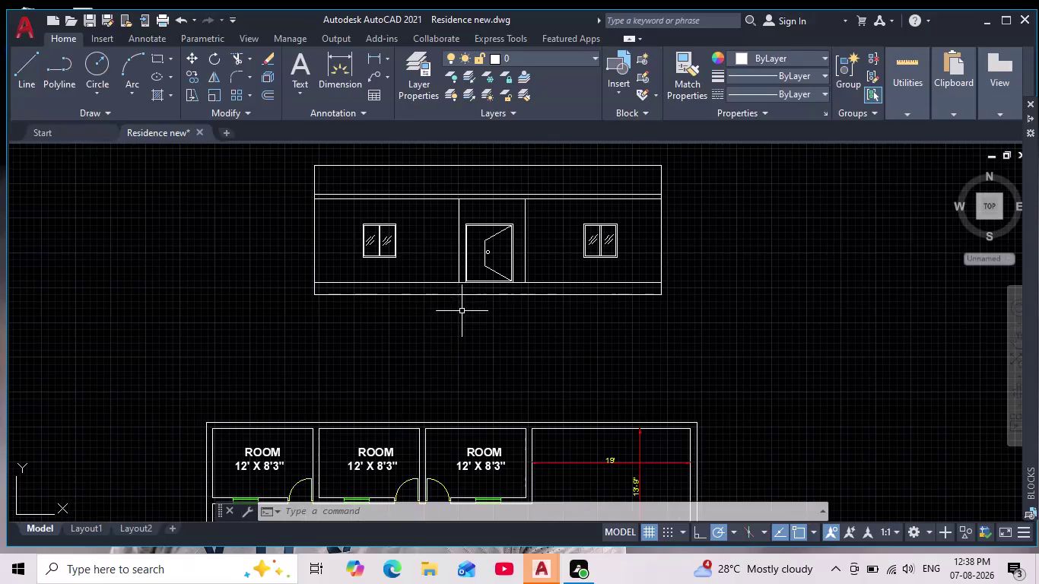
Place vertical XL construction lines at the outer and inner left wall corners.
middle_drag(462, 311, 465, 364)
scroll(up, 3)
scroll(down, 3)
scroll(up, 3)
middle_drag(426, 317, 434, 338)
scroll(down, 3)
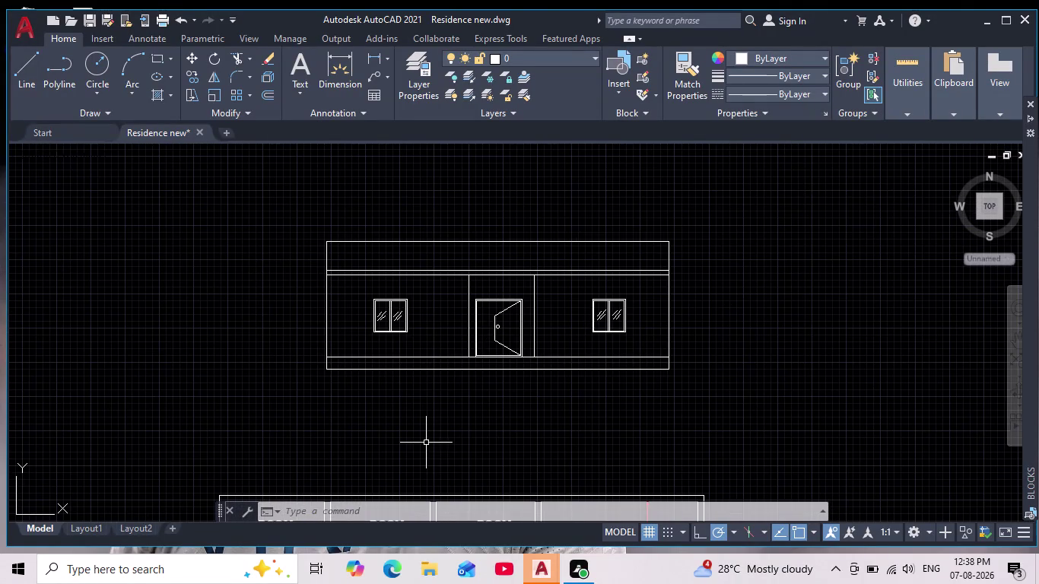
middle_drag(430, 438, 442, 396)
scroll(down, 3)
scroll(up, 3)
text(x)
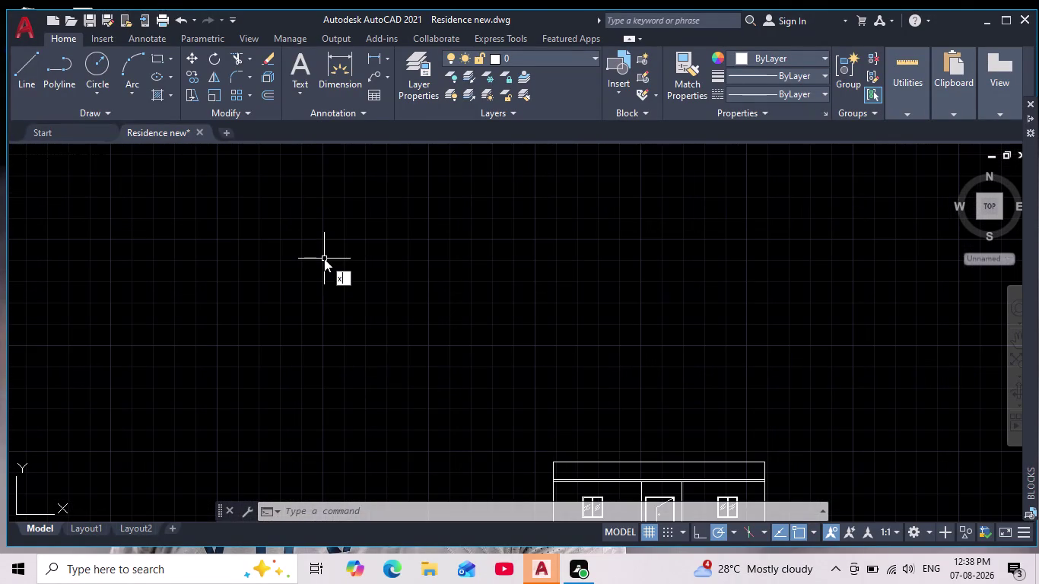
text(l)
key(Return)
scroll(down, 3)
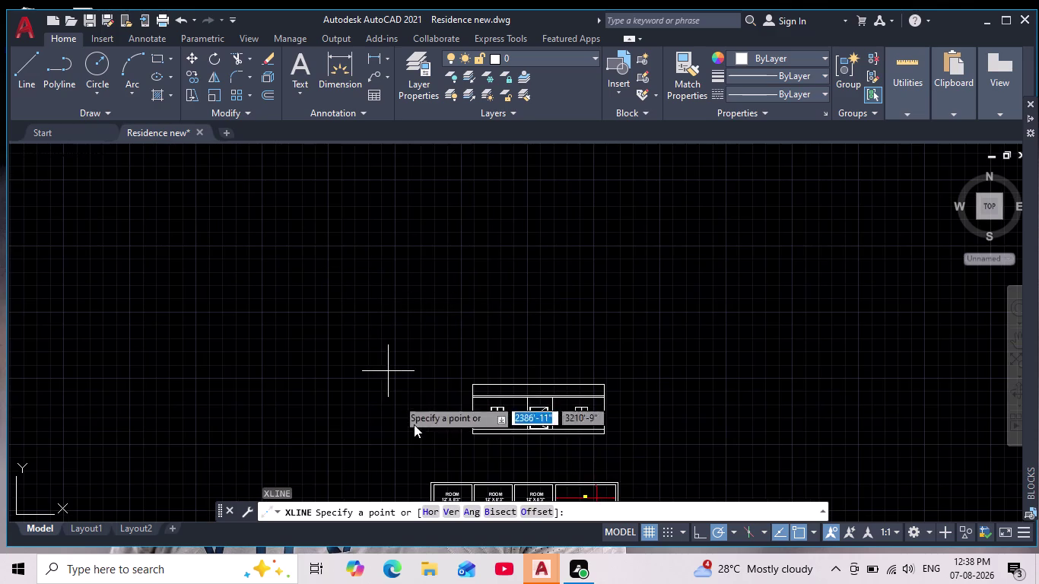
click(446, 511)
middle_drag(419, 404, 400, 271)
scroll(down, 3)
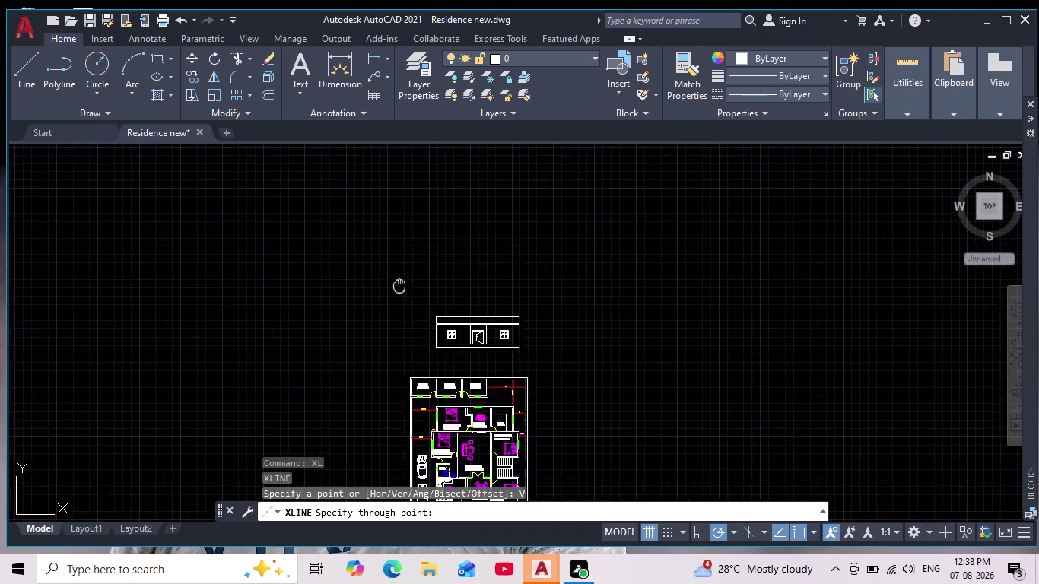
middle_drag(399, 271, 399, 179)
scroll(down, 3)
scroll(up, 3)
middle_drag(403, 240, 398, 393)
scroll(up, 3)
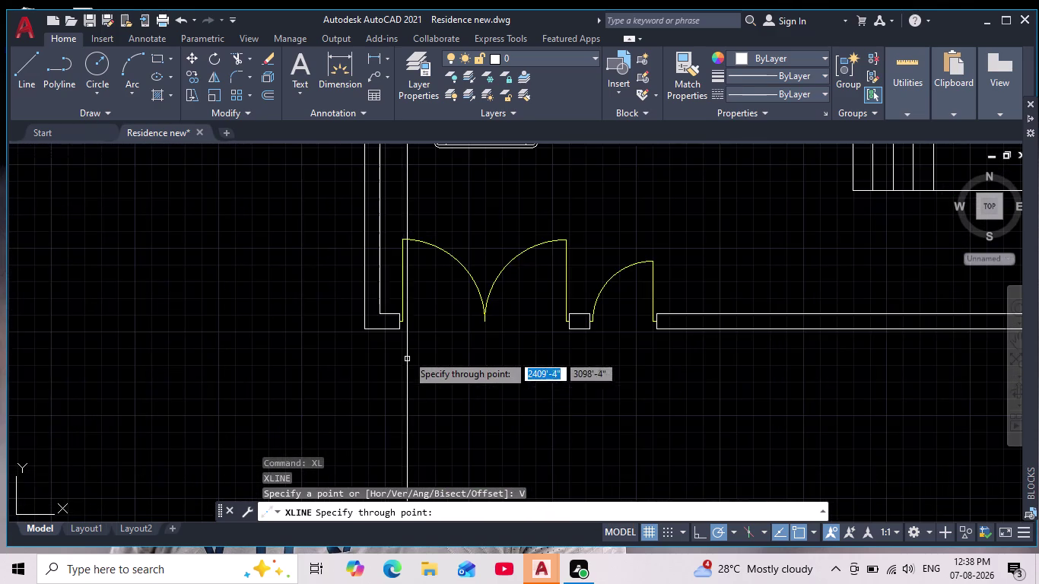
scroll(up, 3)
middle_drag(406, 333, 412, 390)
scroll(up, 3)
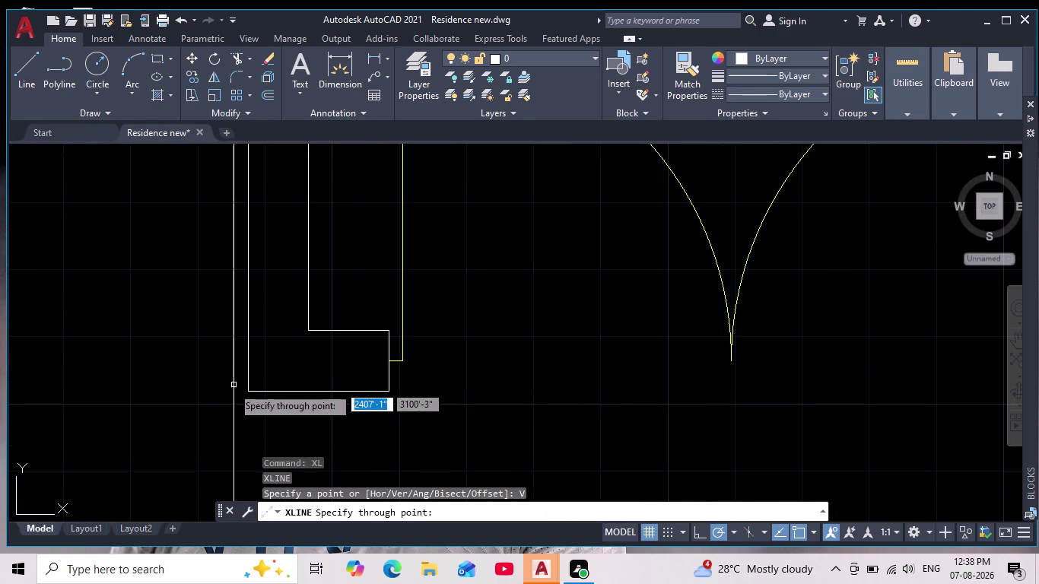
click(250, 389)
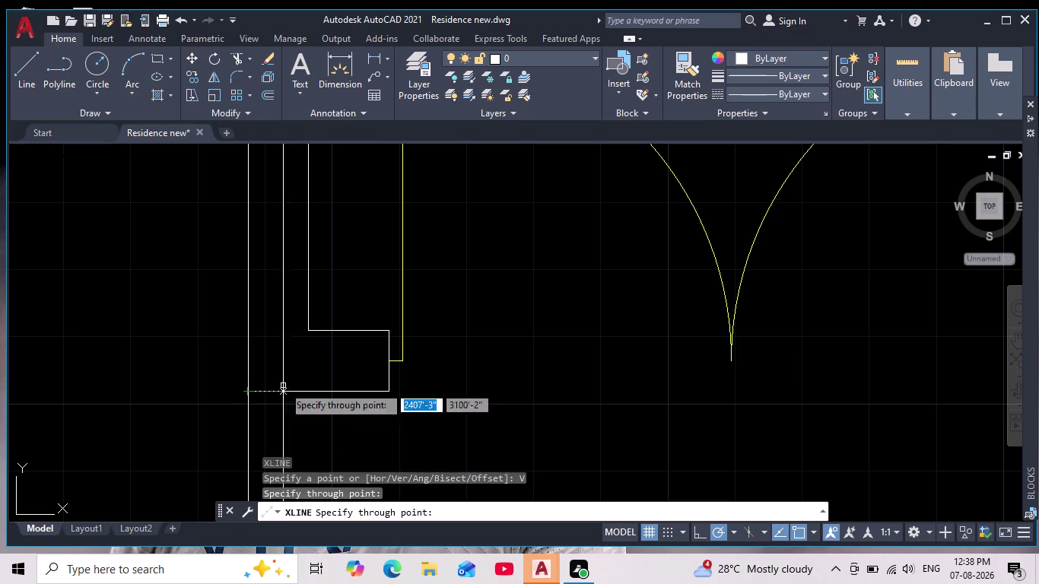
click(389, 393)
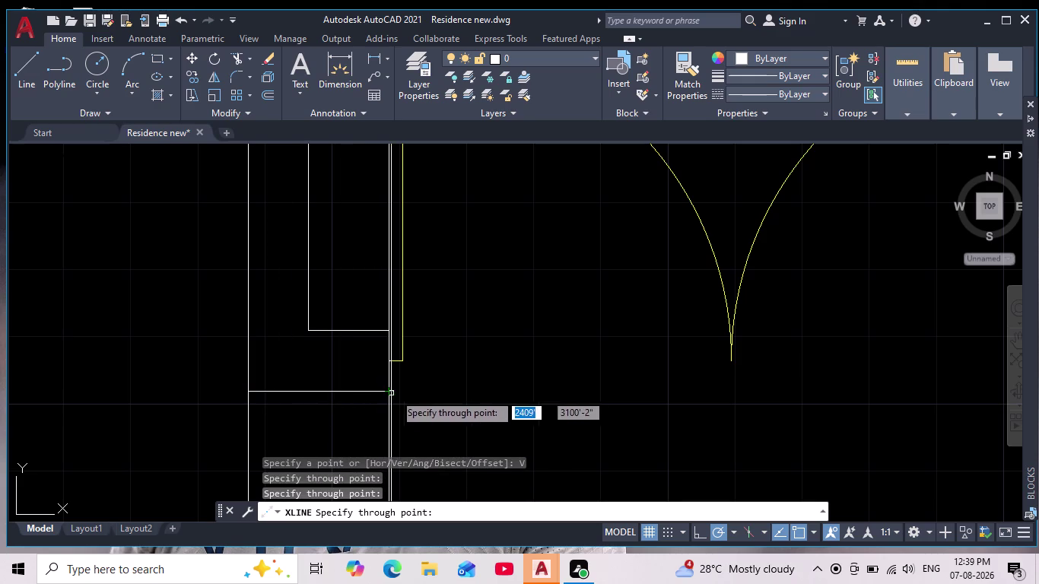
Add vertical construction lines through the small pillar, its edge, and beside the small gate.
scroll(down, 3)
middle_drag(512, 397, 284, 357)
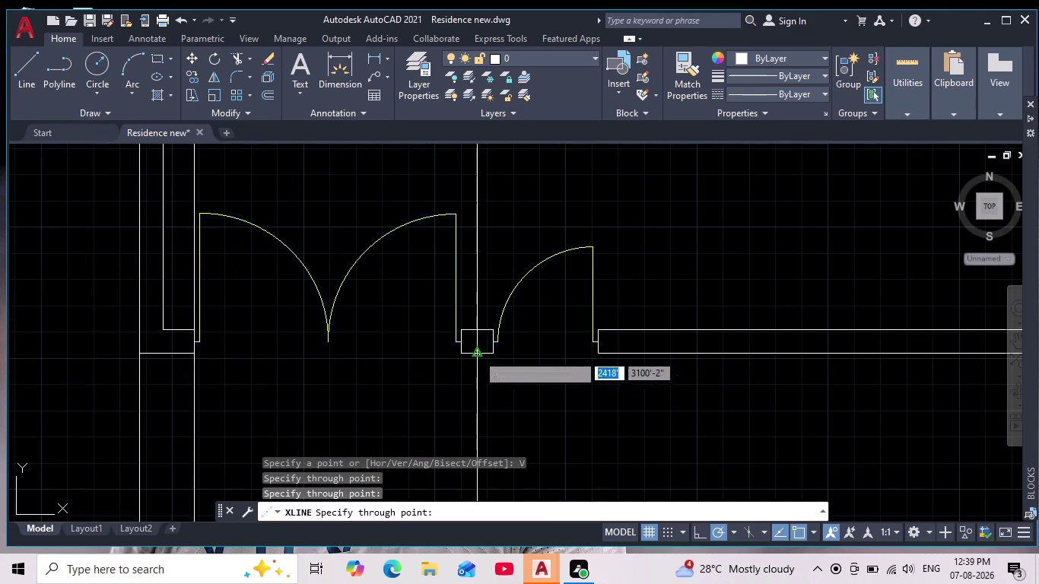
scroll(up, 3)
click(393, 354)
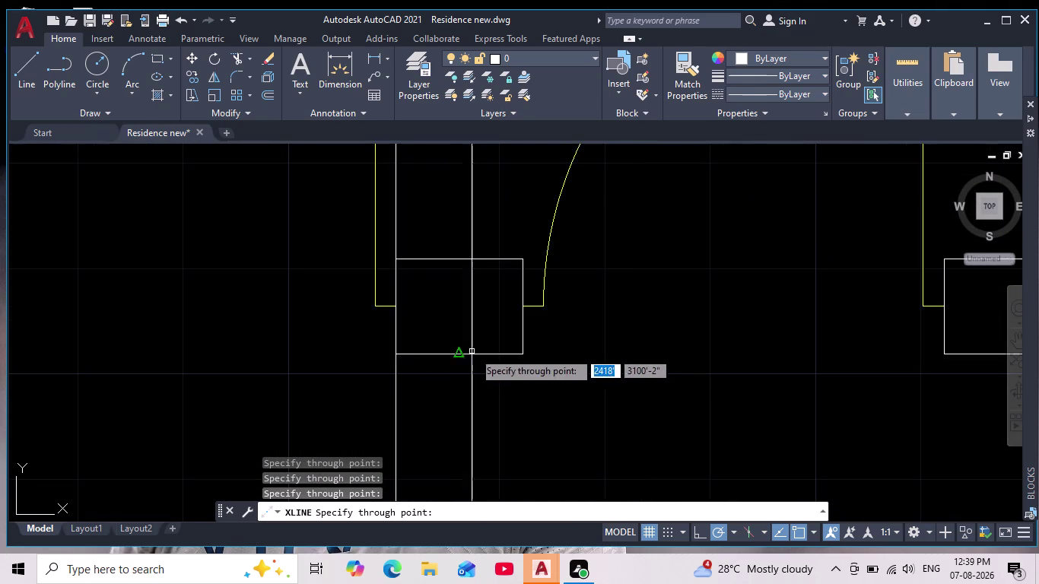
click(521, 354)
scroll(down, 3)
middle_drag(717, 391, 602, 405)
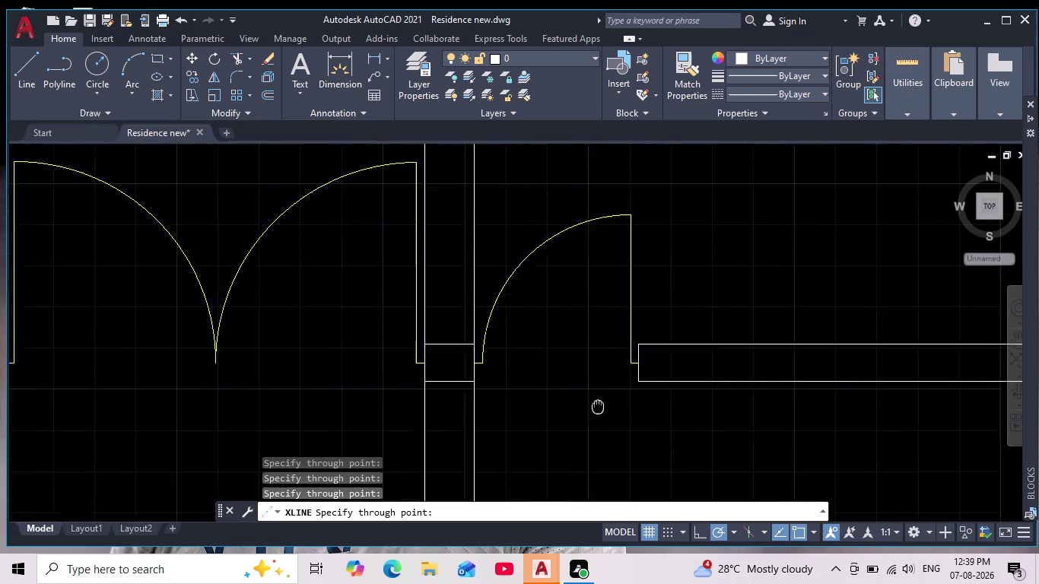
middle_drag(602, 405, 434, 432)
scroll(up, 3)
click(464, 374)
Add vertical lines at the right wall corner, right pillar and outer right corner.
scroll(down, 3)
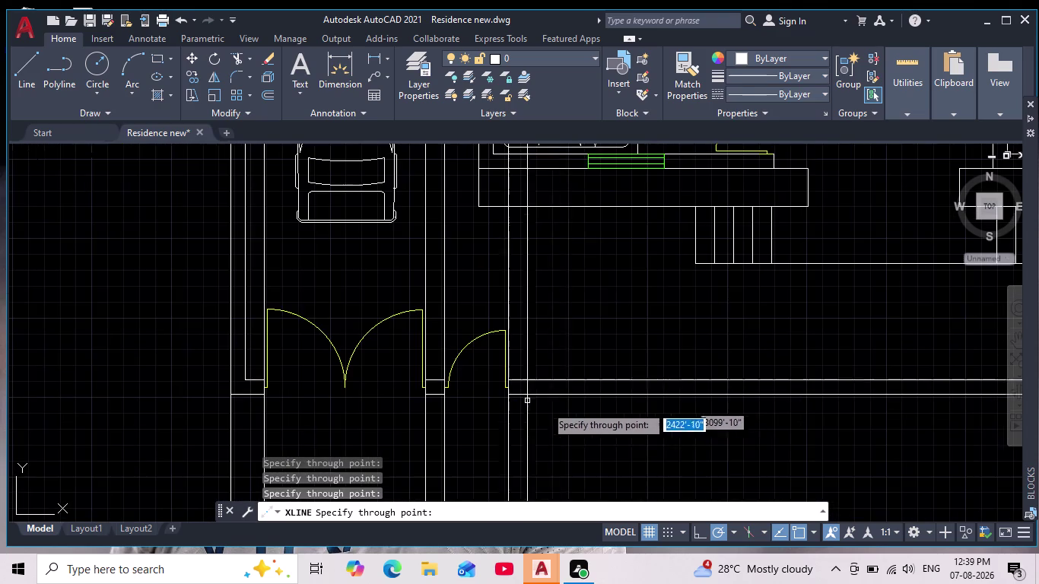
middle_drag(602, 429, 359, 372)
scroll(down, 3)
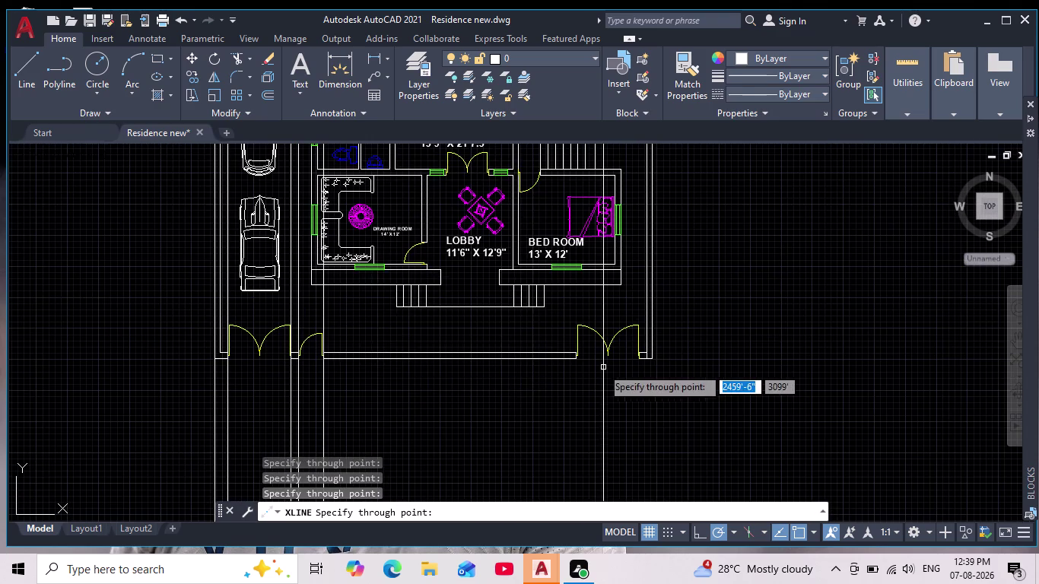
scroll(up, 3)
scroll(up, 3)
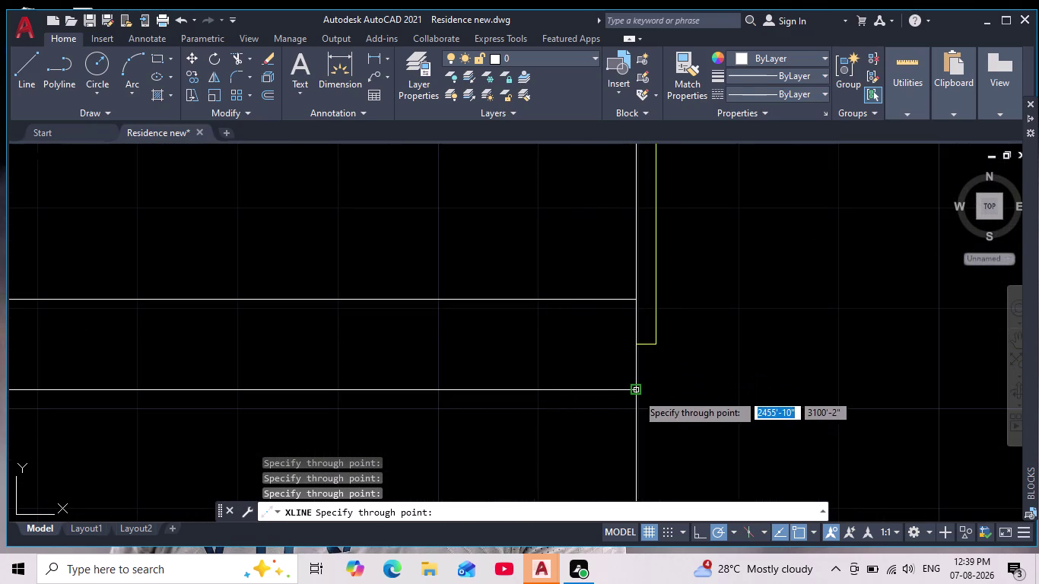
click(637, 392)
scroll(down, 3)
middle_drag(771, 393, 462, 339)
scroll(up, 3)
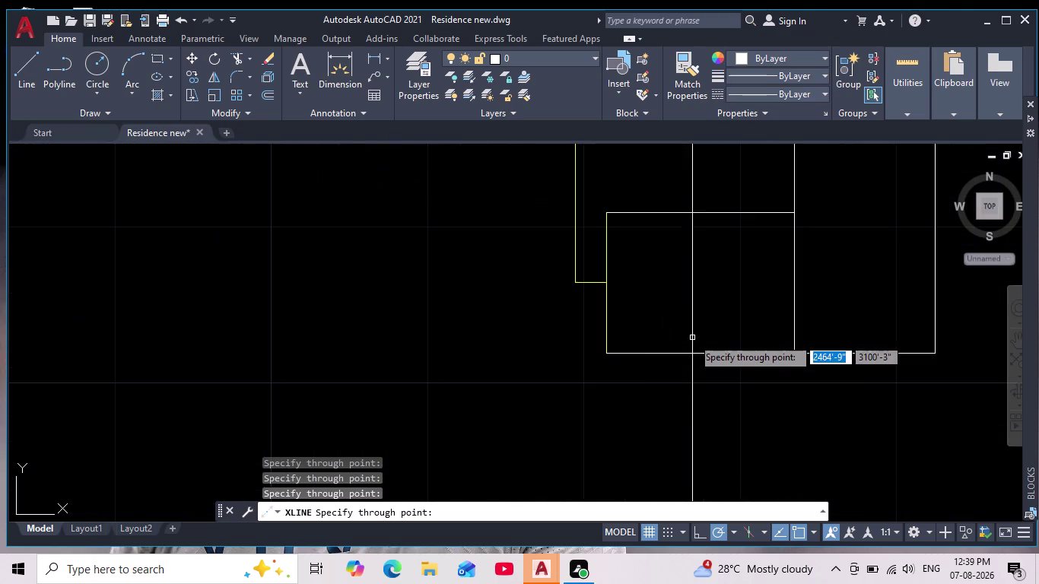
click(610, 354)
scroll(down, 3)
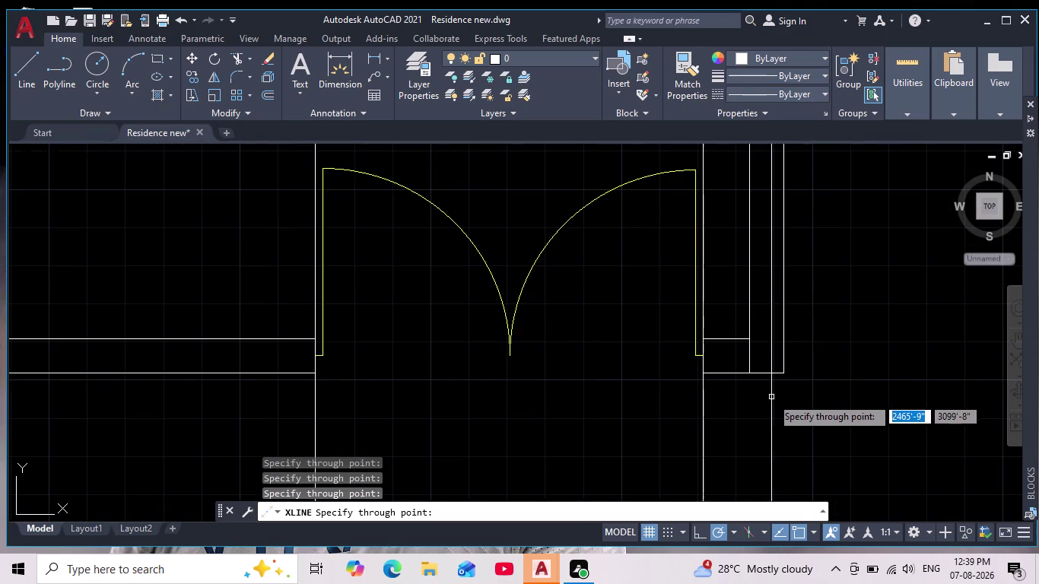
scroll(up, 3)
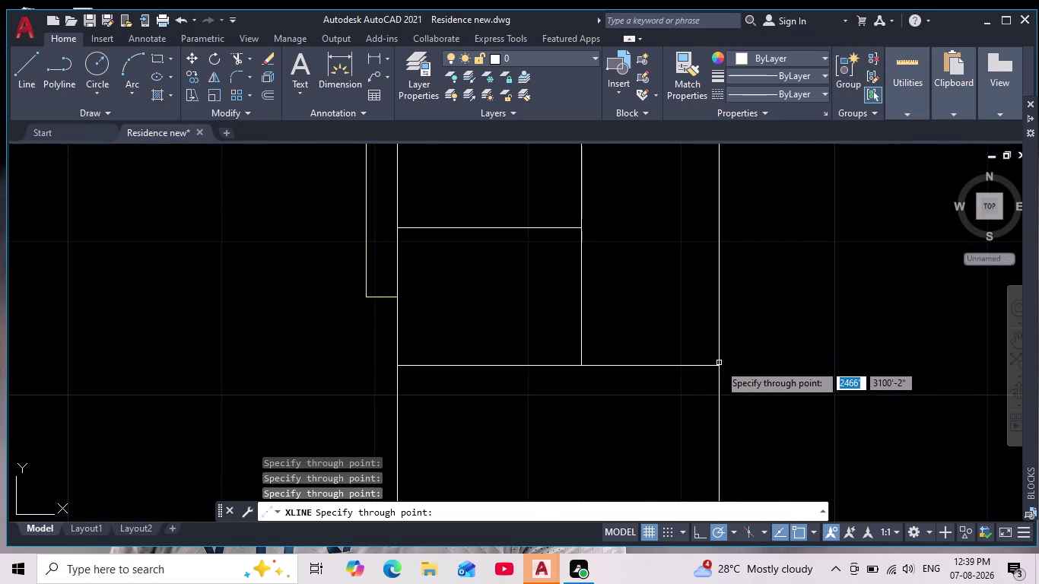
click(720, 364)
scroll(down, 3)
scroll(down, 3)
key(Escape)
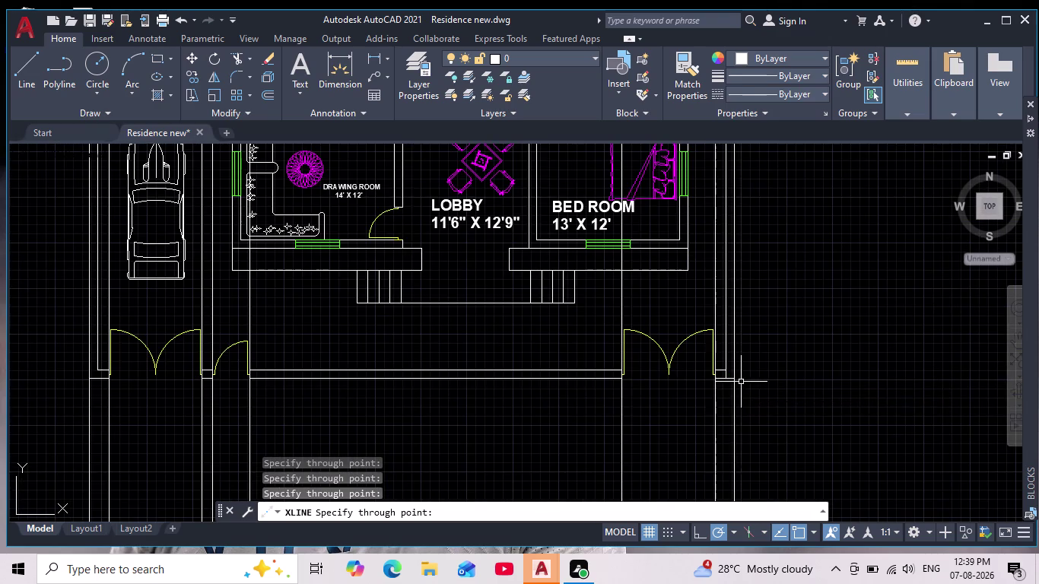
scroll(down, 3)
scroll(up, 3)
middle_drag(680, 407, 641, 472)
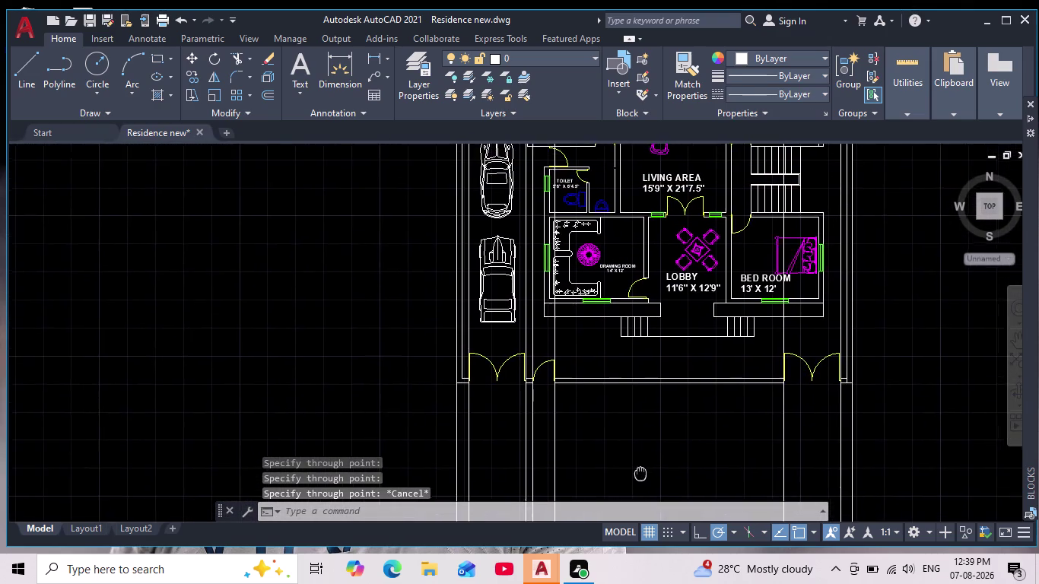
middle_drag(640, 472, 628, 491)
scroll(down, 3)
scroll(up, 3)
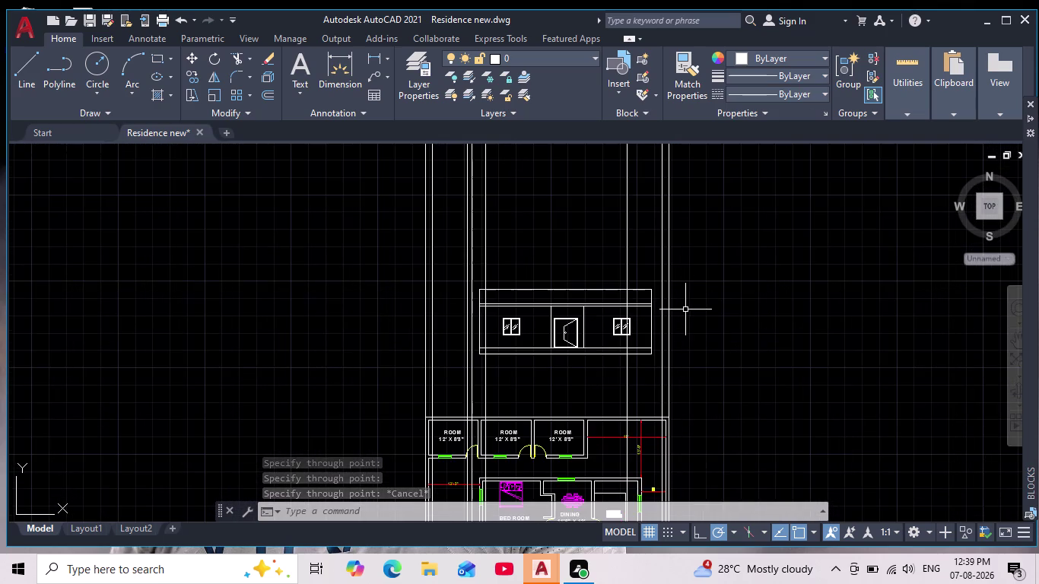
middle_drag(683, 314, 662, 341)
scroll(up, 3)
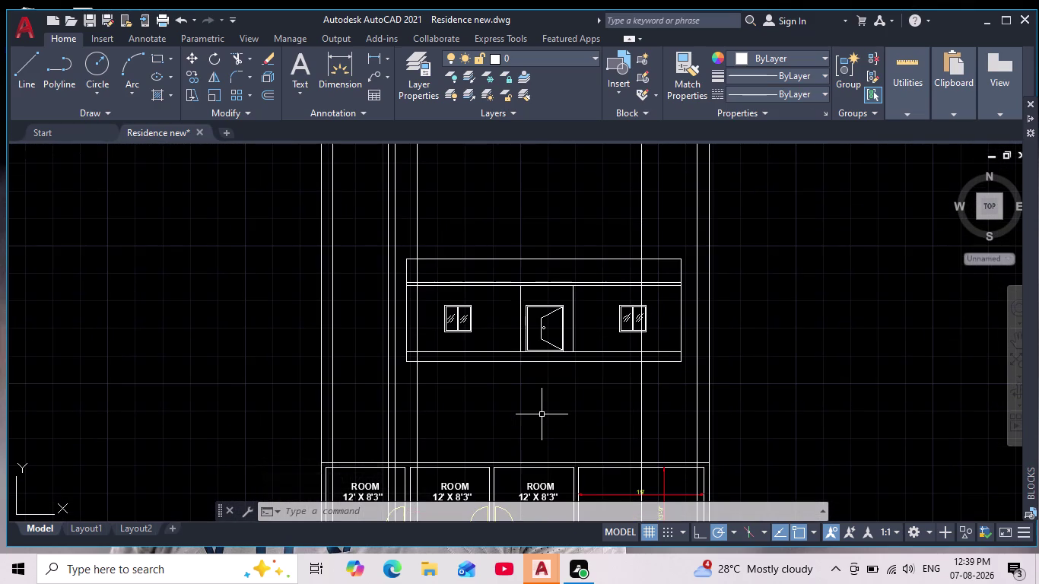
middle_drag(541, 414, 525, 384)
scroll(up, 3)
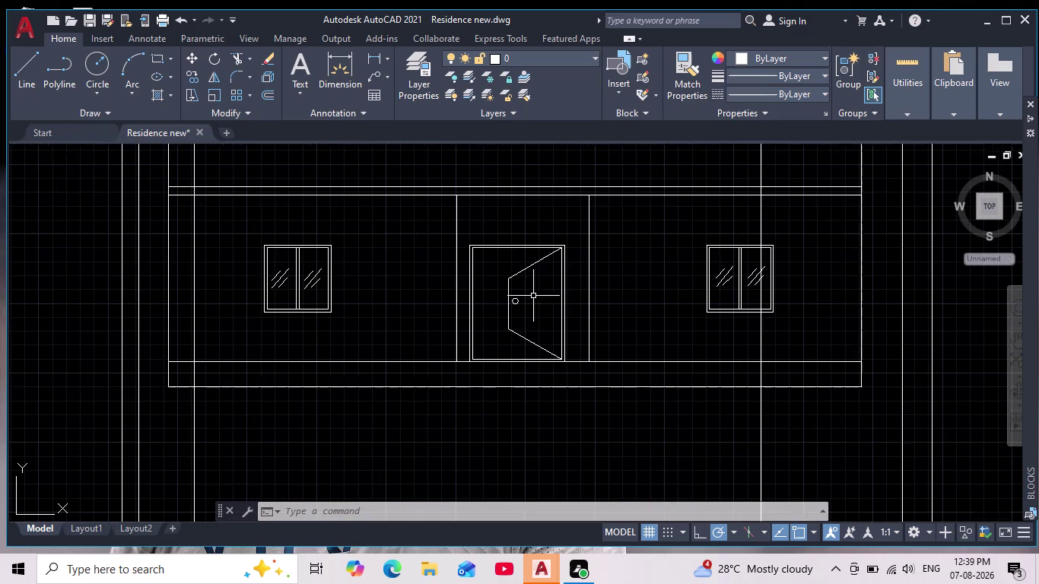
scroll(down, 3)
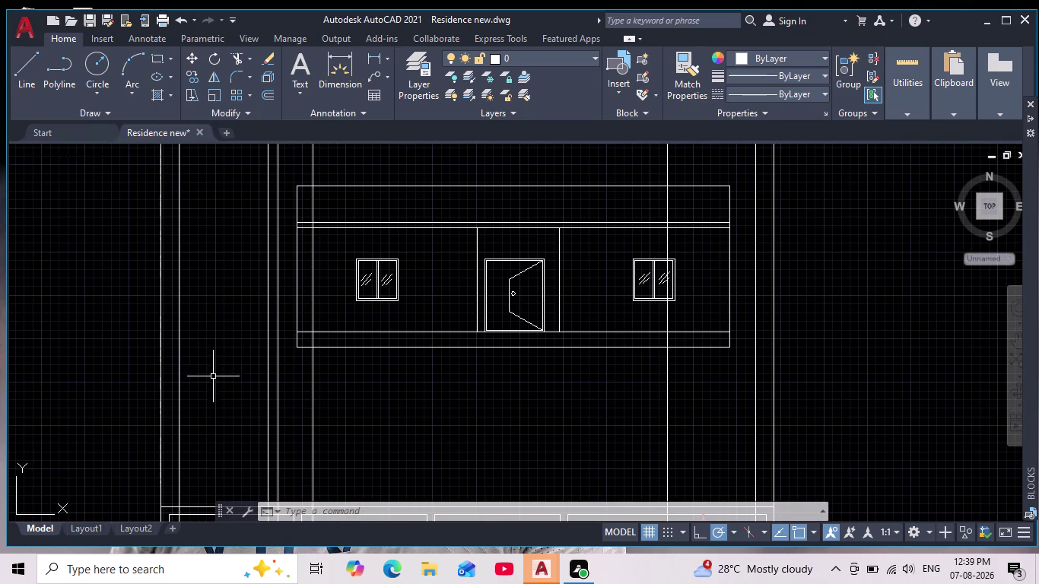
middle_drag(218, 379, 299, 399)
scroll(down, 3)
scroll(up, 3)
text(e)
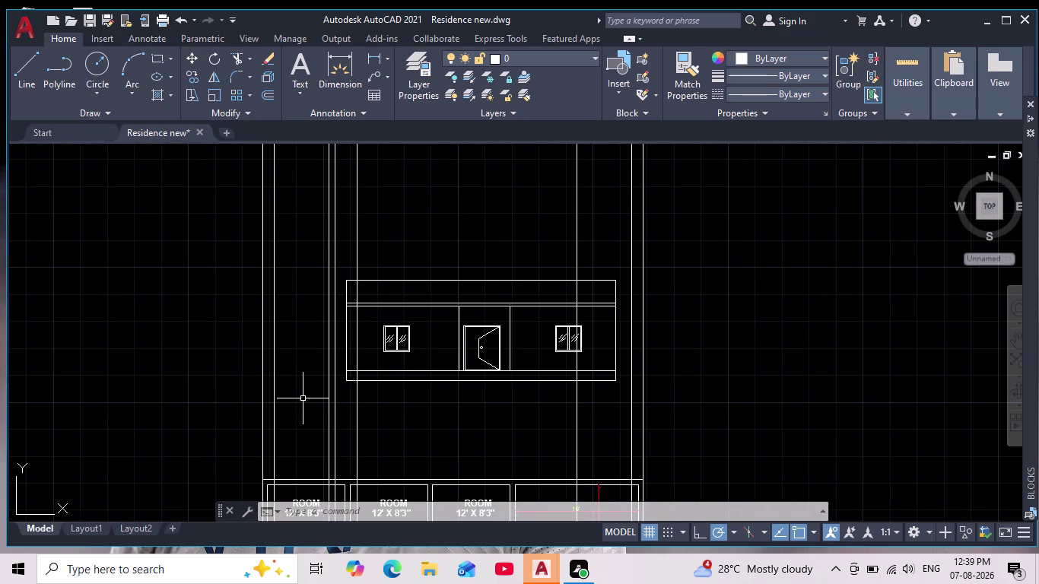
text(x)
key(Return)
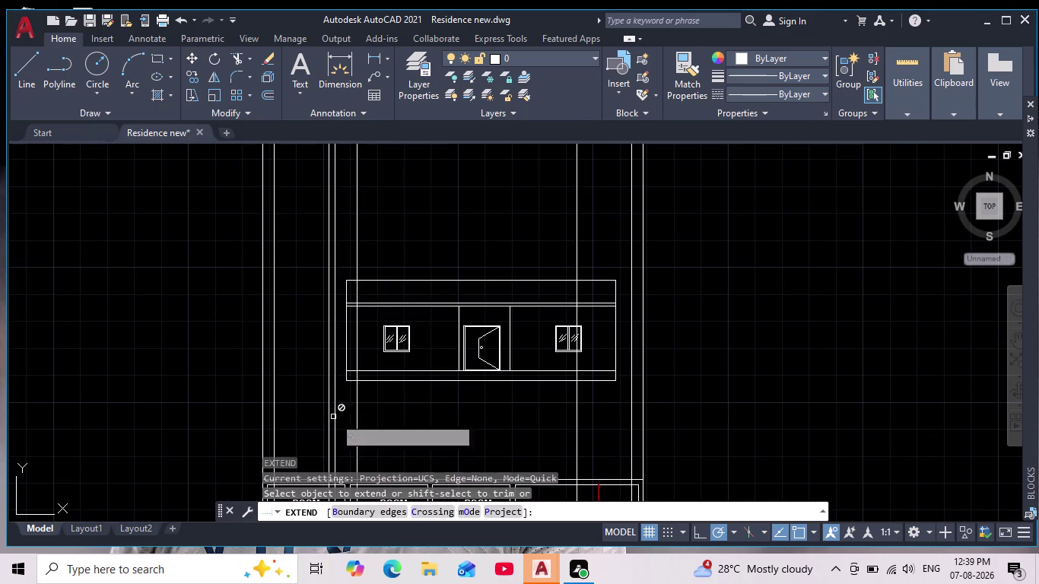
scroll(up, 3)
scroll(up, 3)
drag(361, 346, 364, 416)
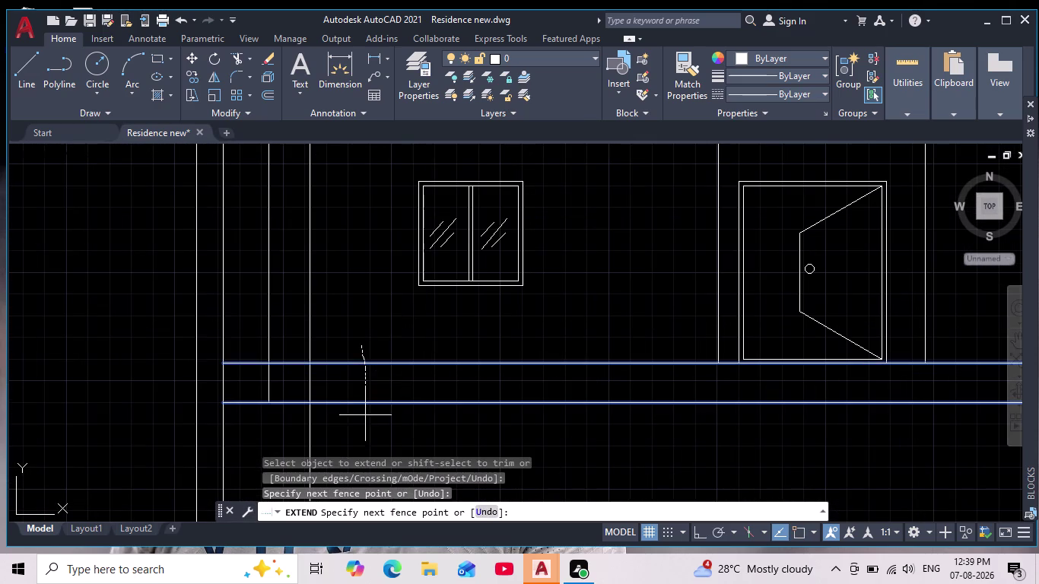
drag(364, 416, 363, 420)
drag(339, 334, 345, 428)
scroll(down, 3)
middle_drag(362, 403, 451, 286)
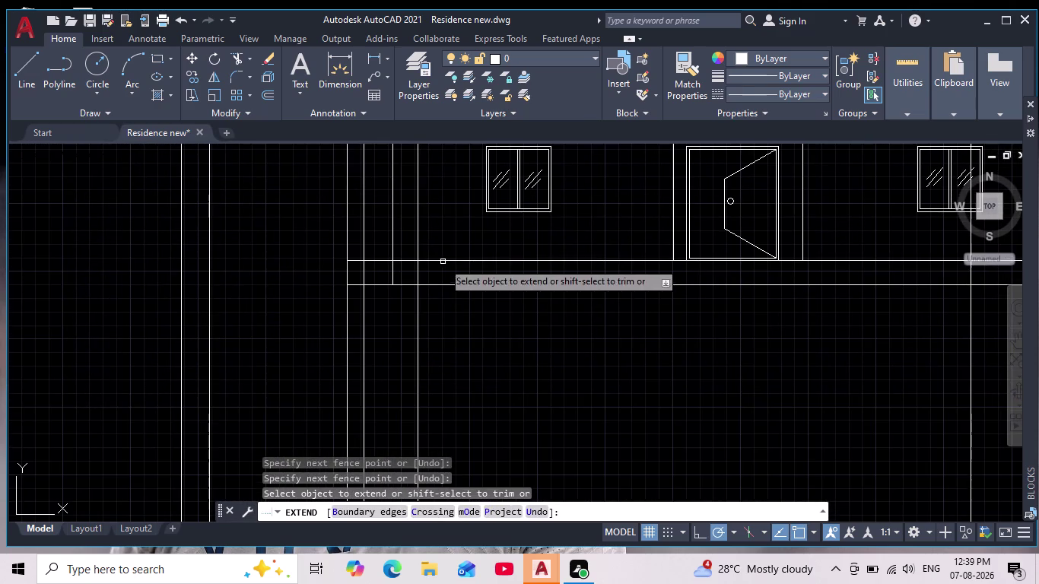
drag(440, 242, 451, 325)
drag(436, 236, 444, 353)
scroll(down, 3)
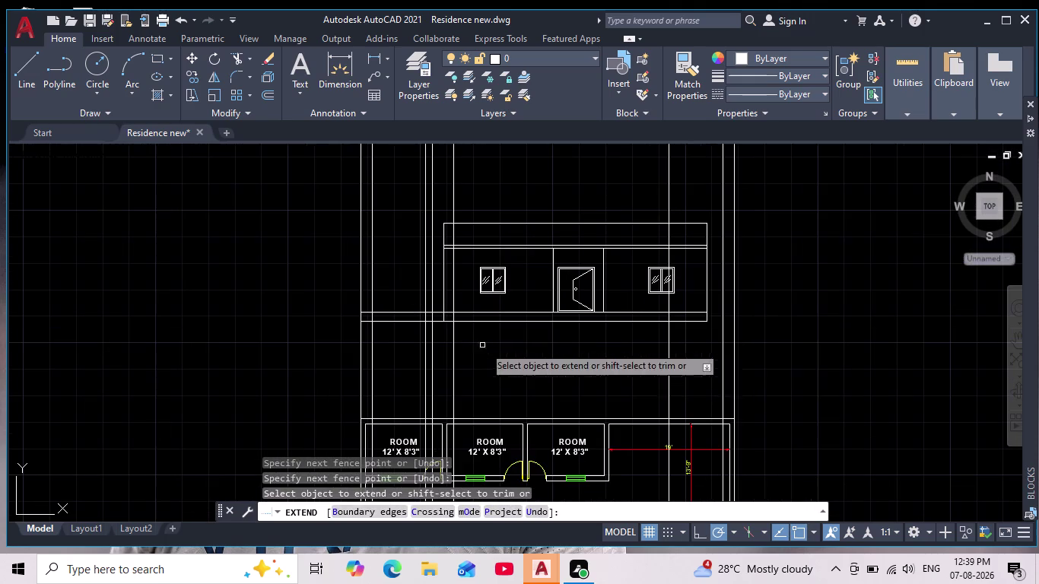
drag(639, 298, 645, 355)
drag(634, 301, 645, 369)
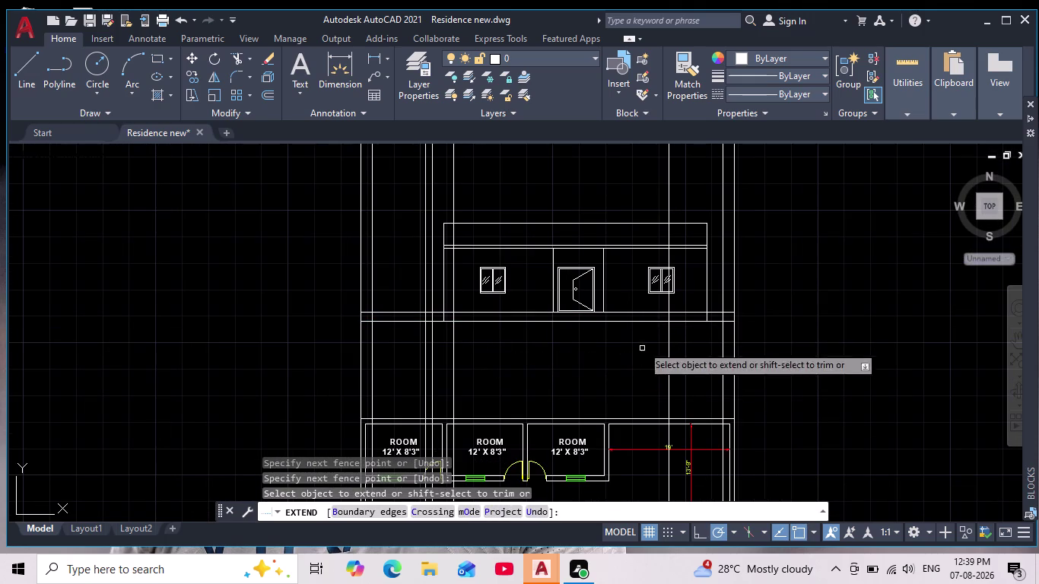
middle_drag(623, 365, 618, 372)
key(Escape)
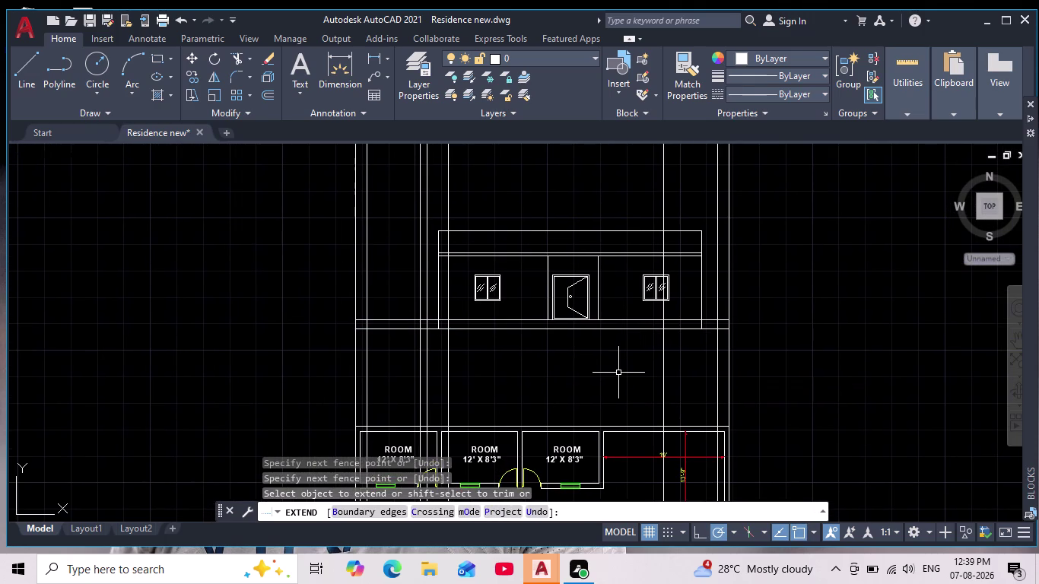
key(Escape)
key(Escape)
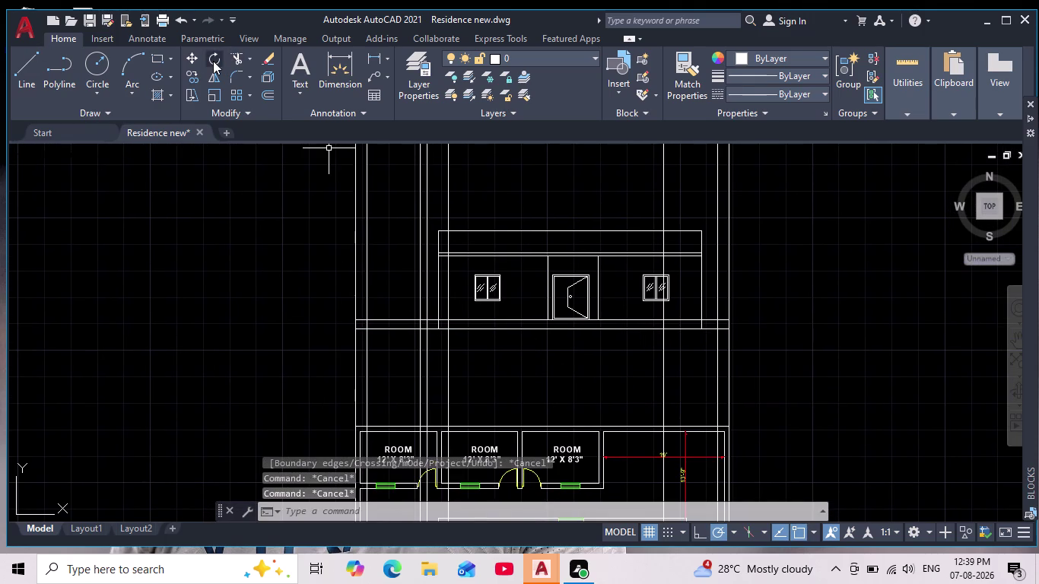
Trim the wall lines between the elevation and floor plan with a fence.
click(235, 59)
drag(288, 381, 298, 382)
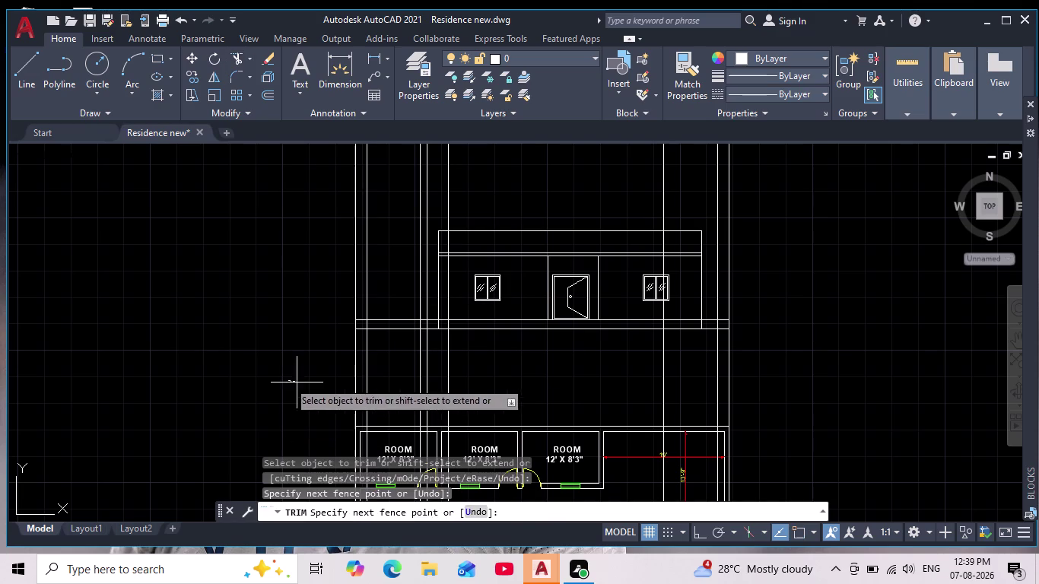
drag(297, 382, 846, 362)
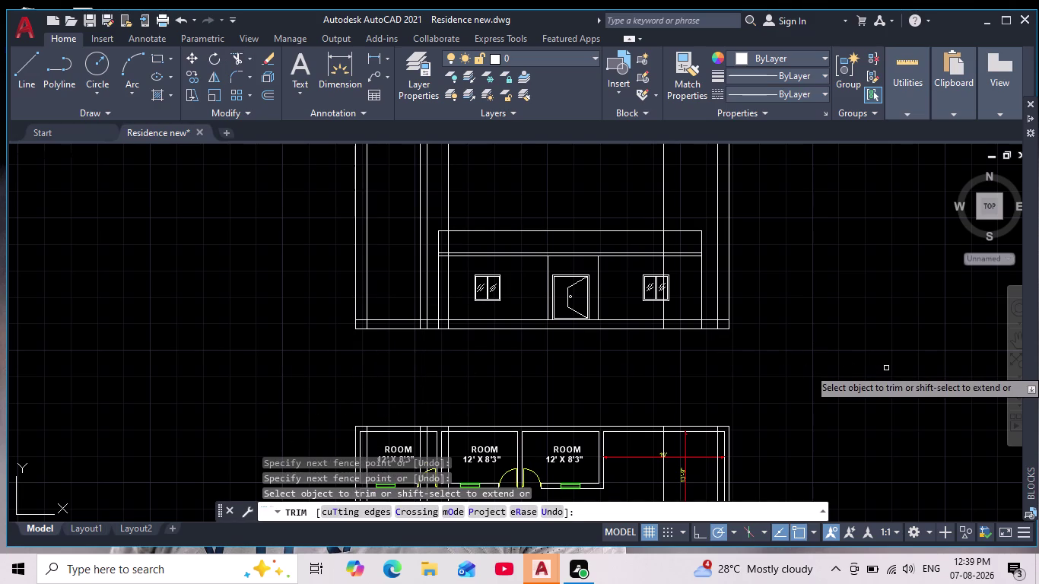
scroll(up, 3)
middle_drag(765, 343, 792, 381)
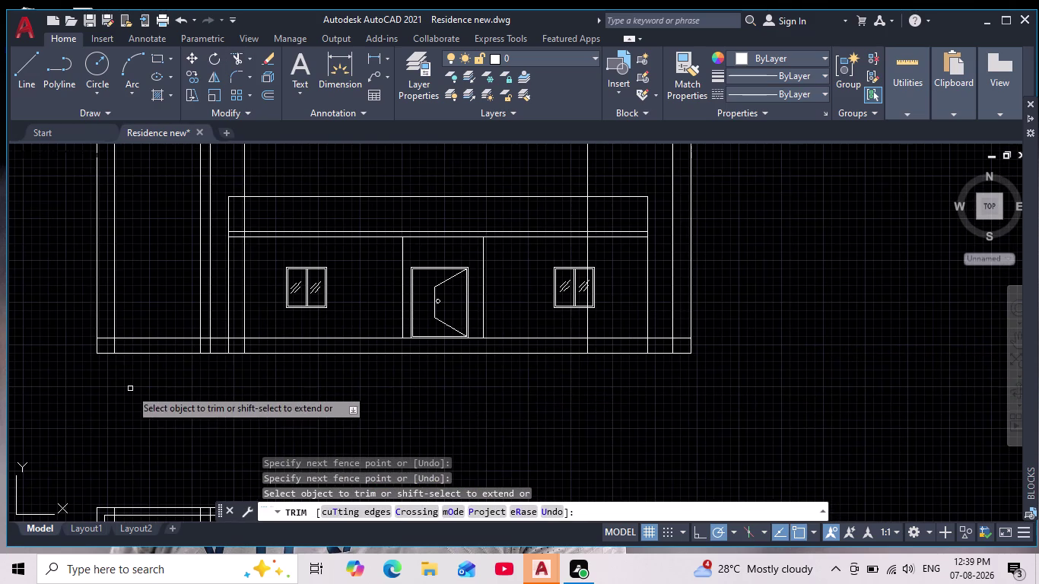
scroll(up, 3)
middle_drag(148, 406, 175, 453)
scroll(down, 3)
scroll(up, 3)
key(Escape)
key(Escape)
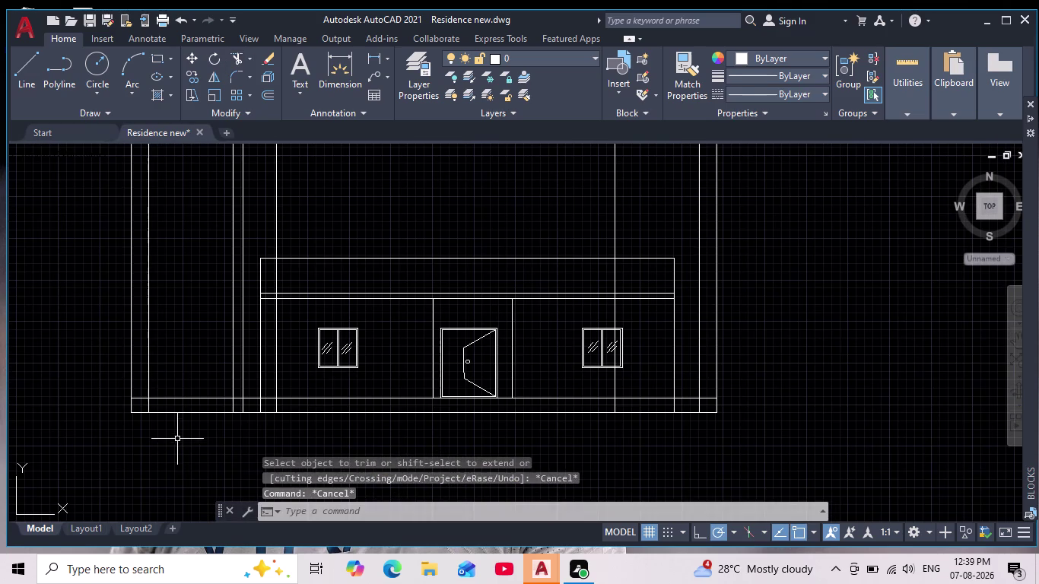
key(Escape)
Center the trimmed elevation in view and browse for a block library file.
middle_drag(178, 438, 193, 436)
scroll(down, 3)
scroll(up, 3)
middle_drag(195, 435, 208, 441)
scroll(down, 3)
middle_drag(212, 432, 175, 400)
scroll(up, 3)
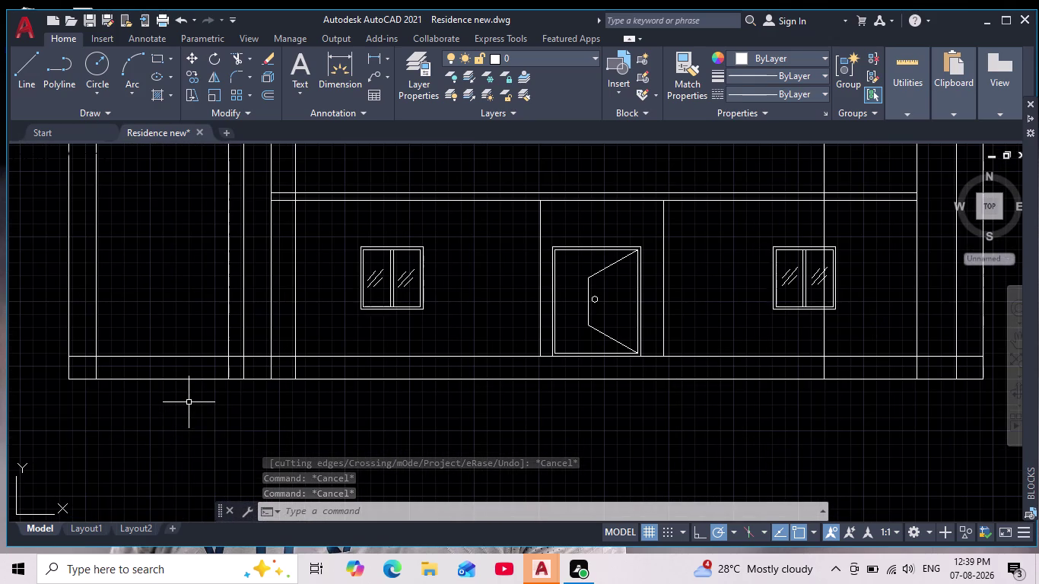
scroll(up, 3)
scroll(down, 3)
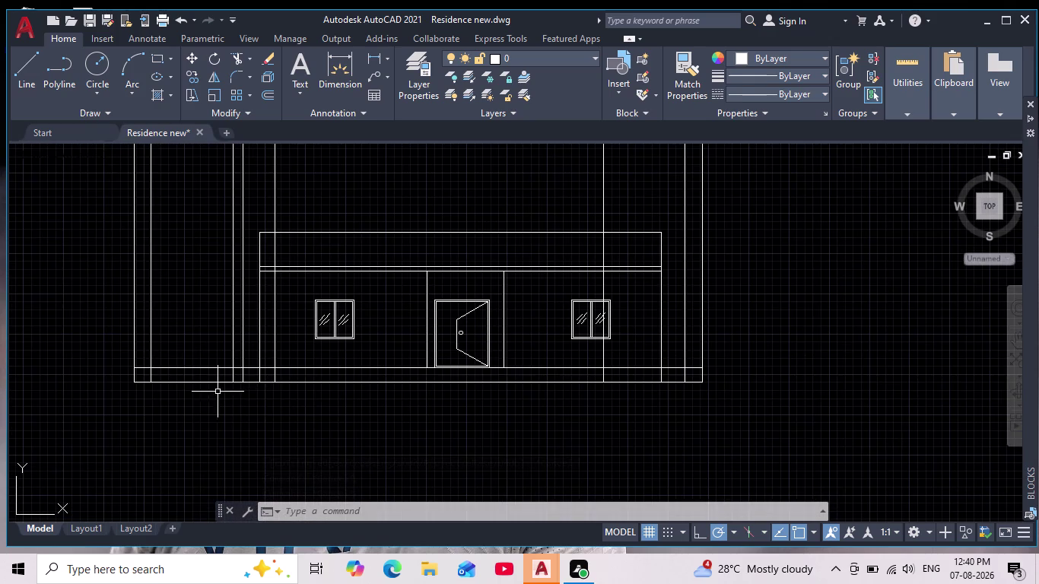
scroll(up, 3)
scroll(down, 3)
middle_drag(324, 416, 266, 440)
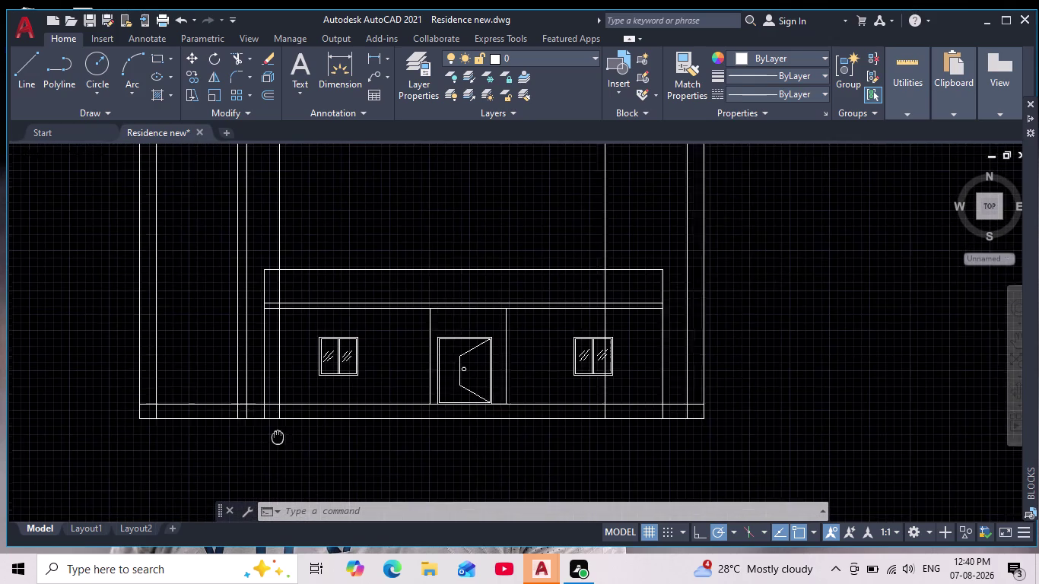
middle_drag(266, 440, 263, 440)
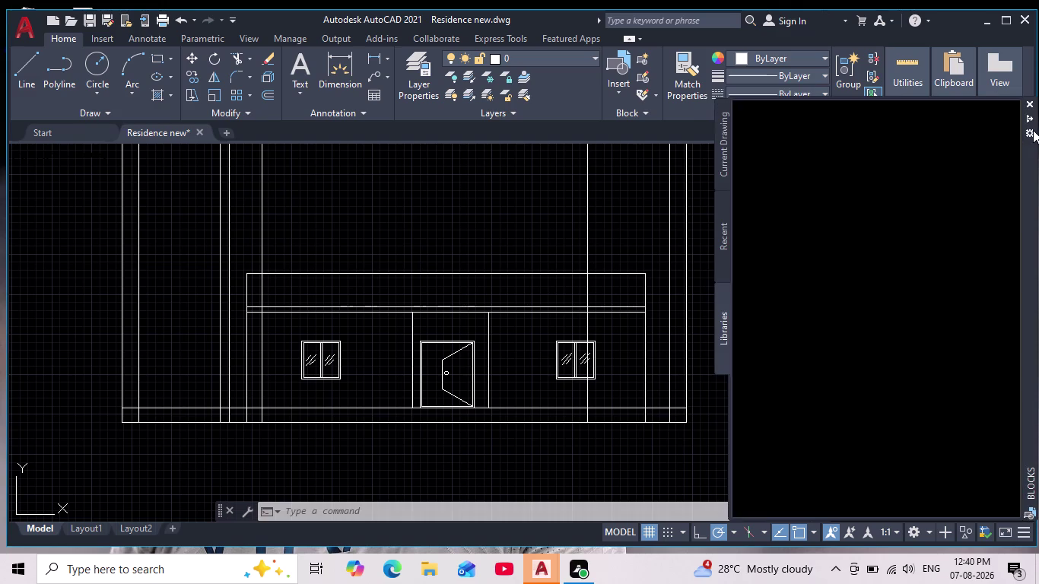
scroll(down, 3)
scroll(up, 3)
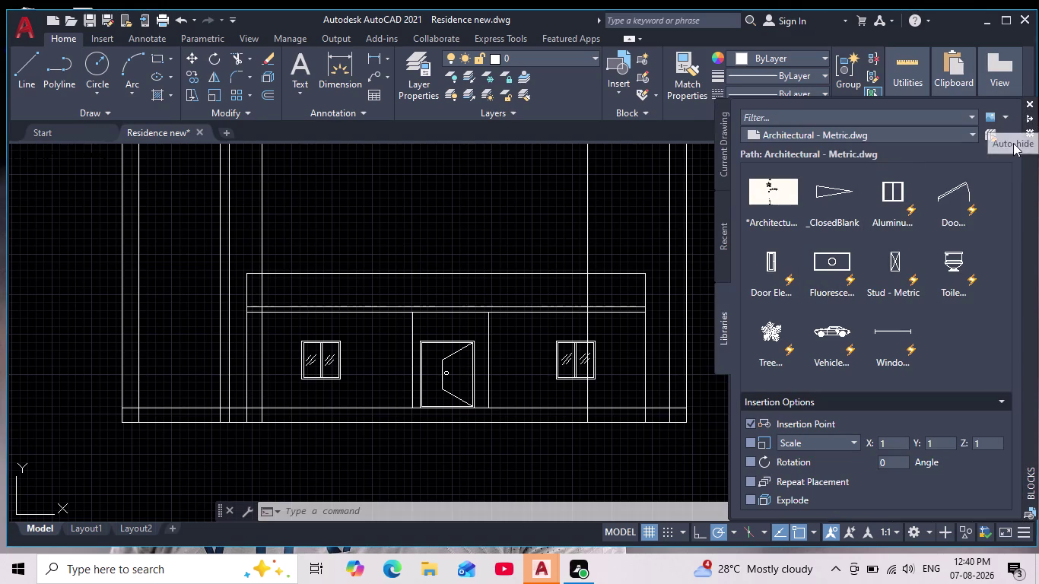
click(991, 136)
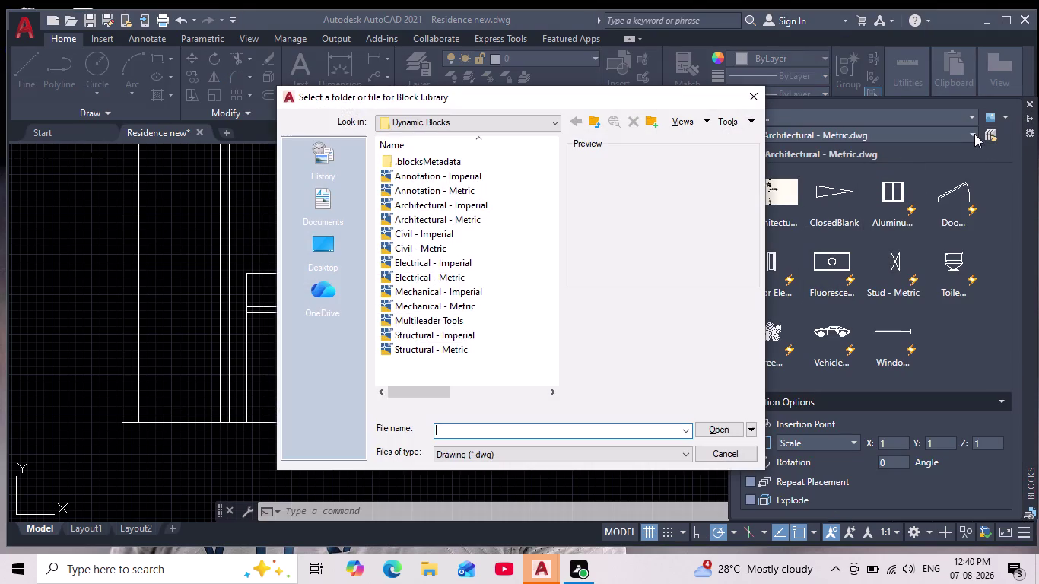
Try loading the ironwork blocks file from This PC > Downloads as a library.
click(331, 258)
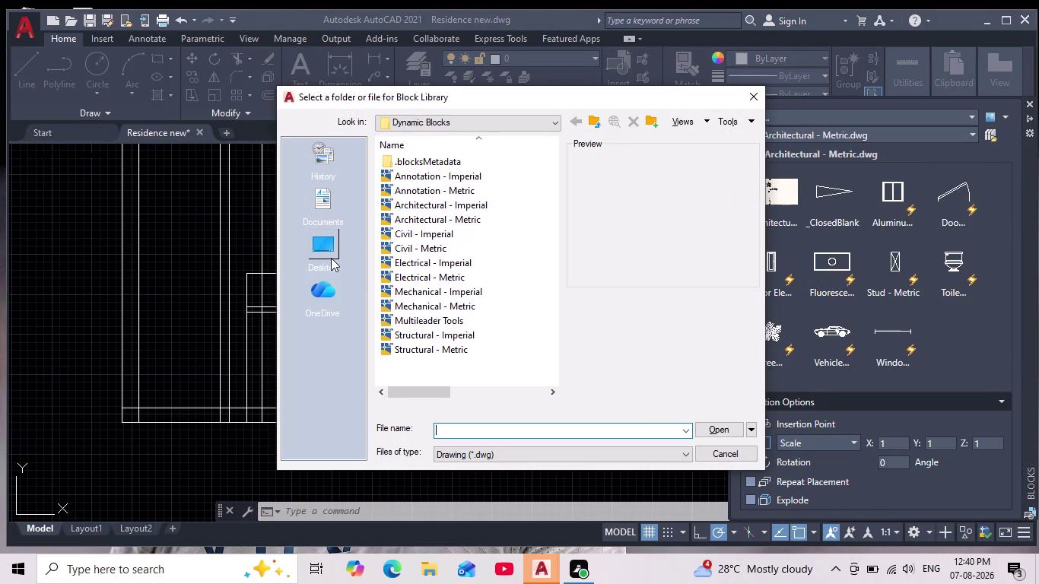
double_click(447, 190)
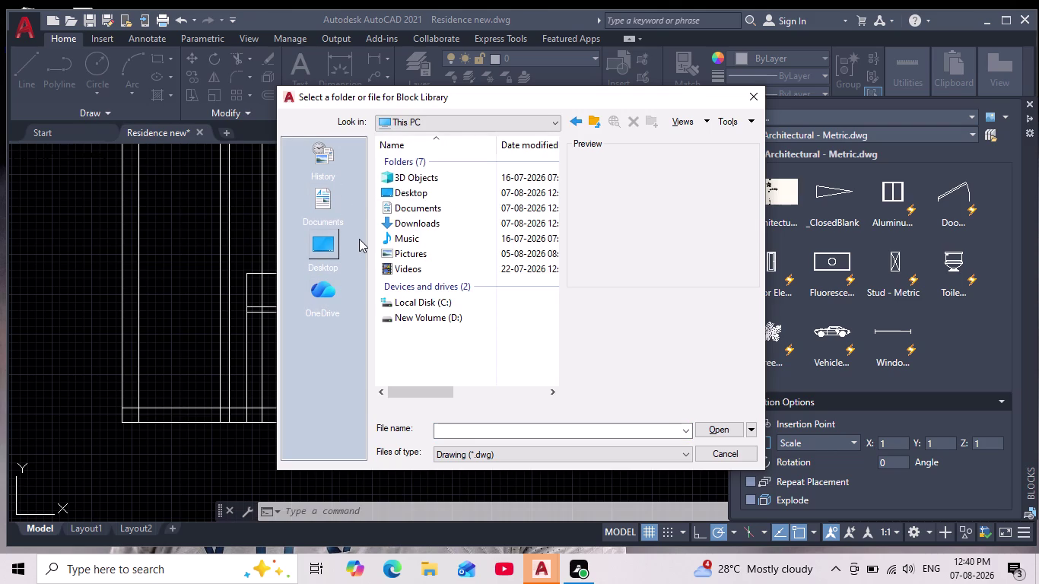
double_click(467, 228)
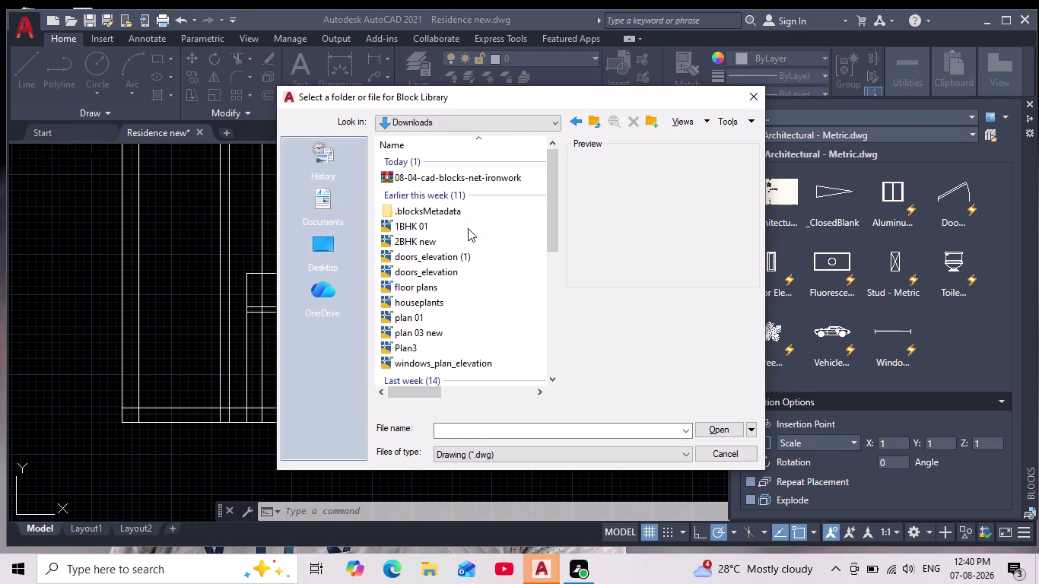
click(469, 181)
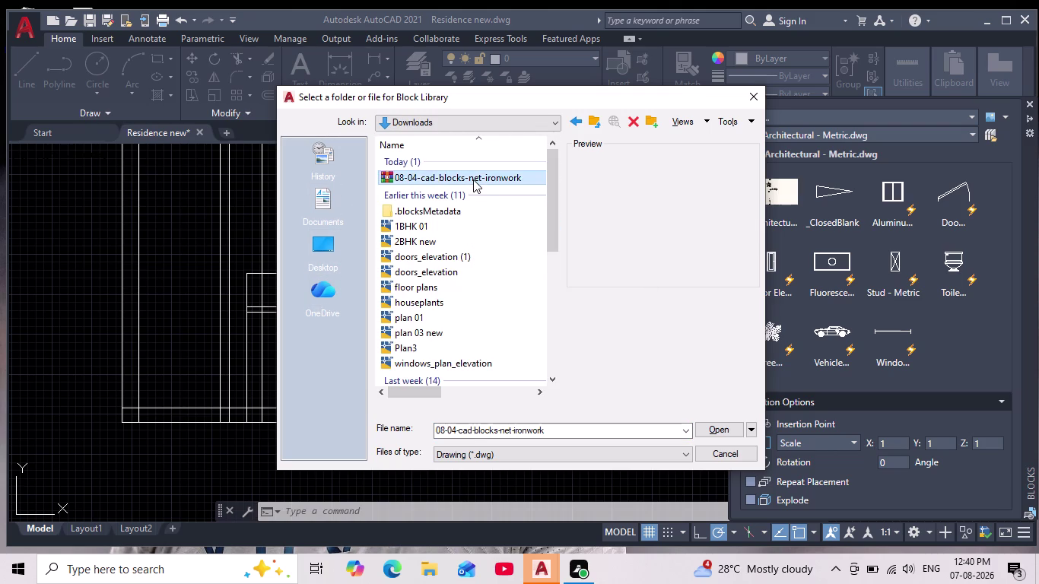
click(723, 430)
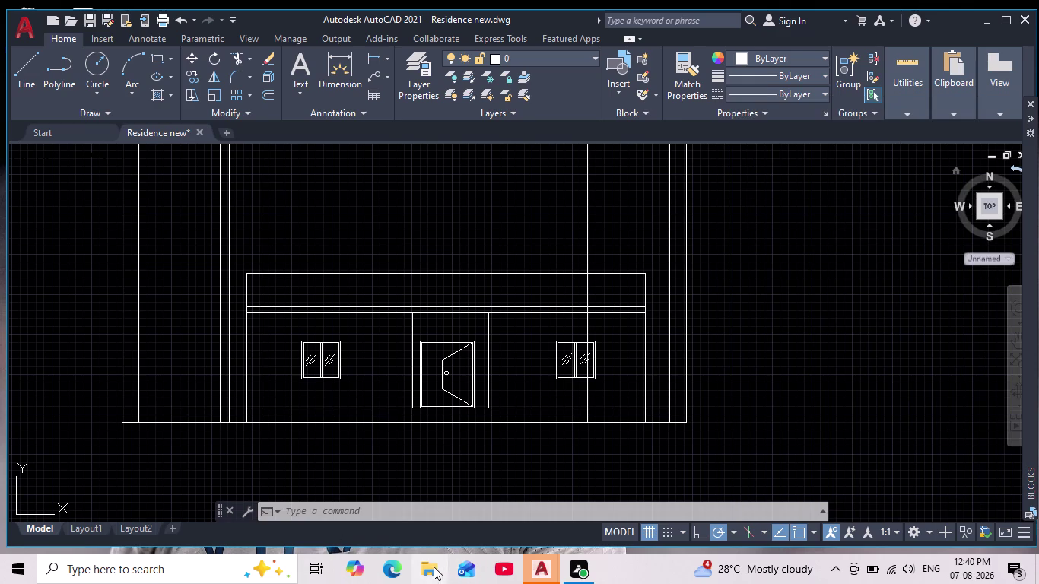
click(434, 566)
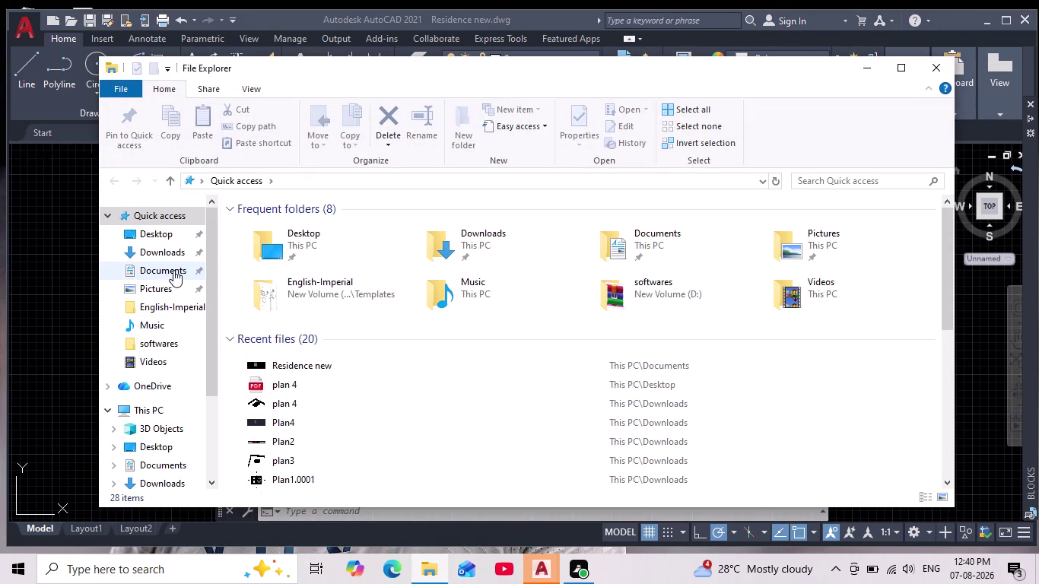
Open the 08-04-cad-blocks-net-ironwork archive from the Downloads folder.
click(179, 240)
click(178, 248)
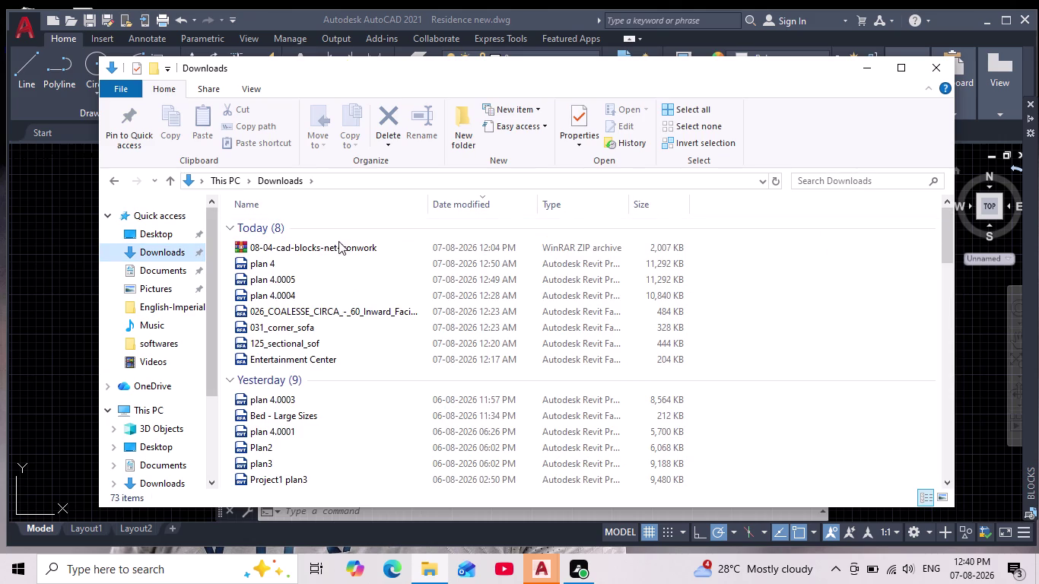
click(341, 250)
double_click(341, 248)
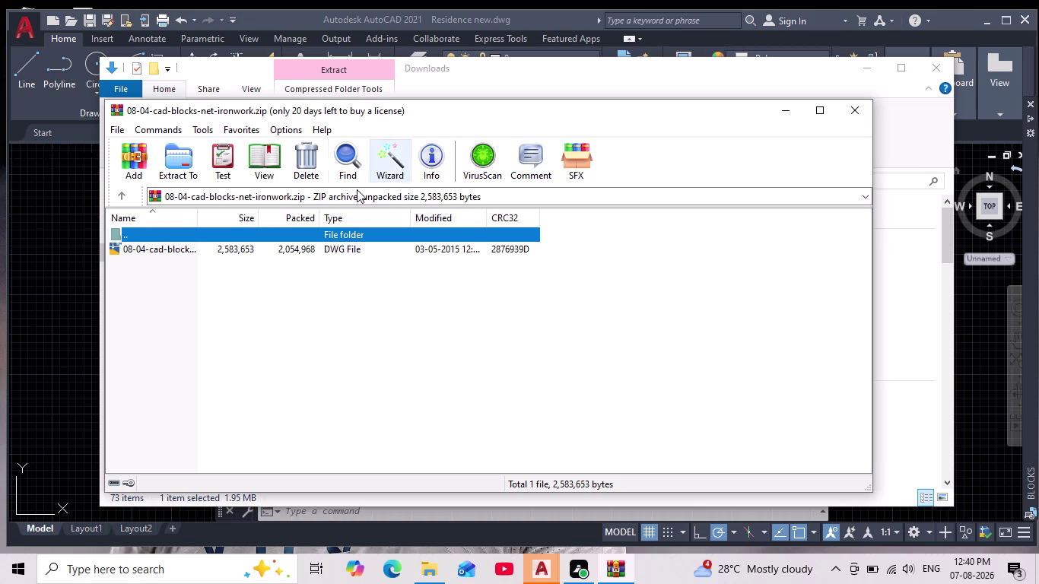
click(336, 66)
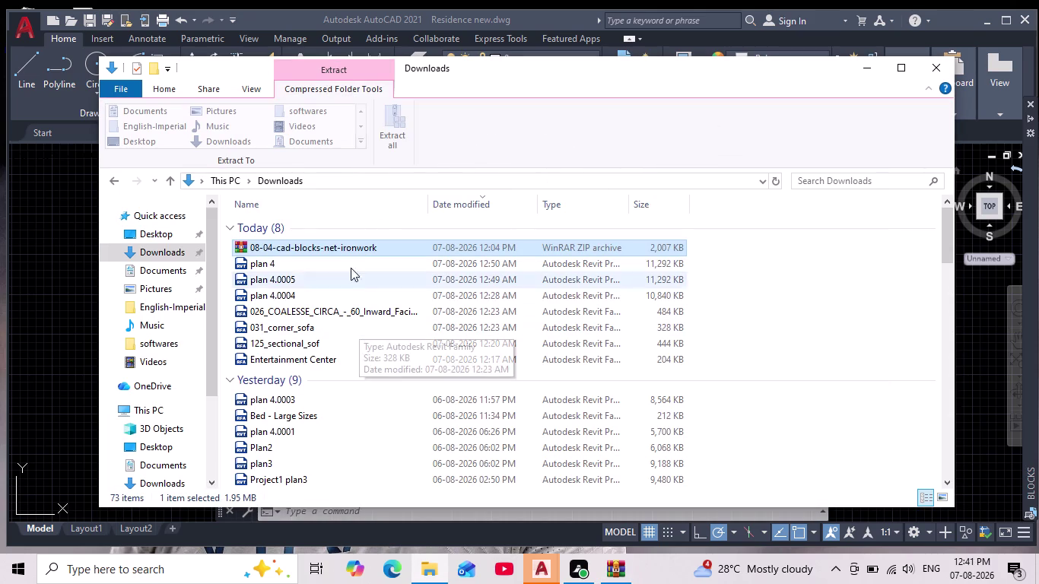
click(346, 244)
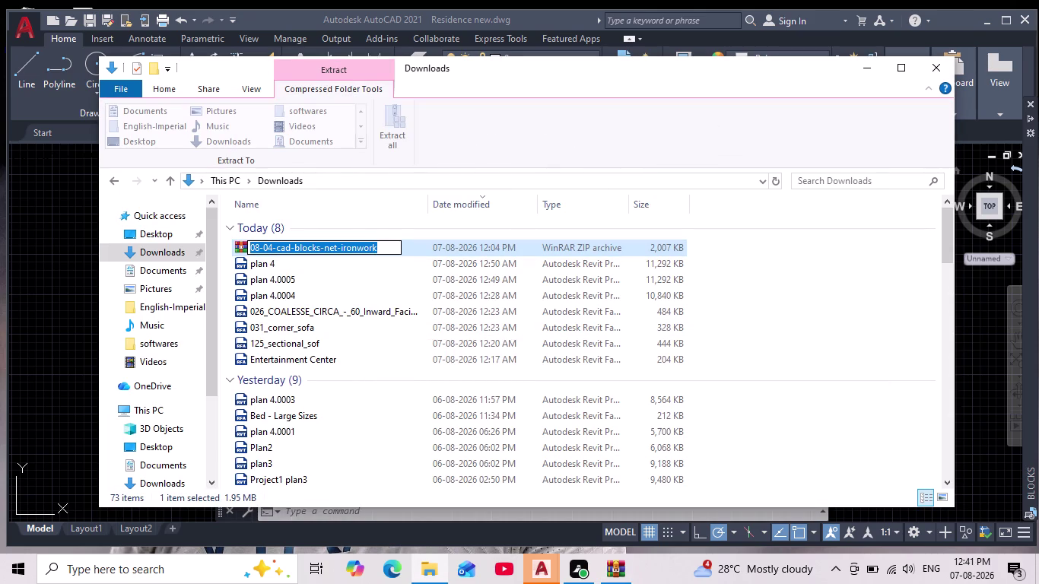
triple_click(412, 247)
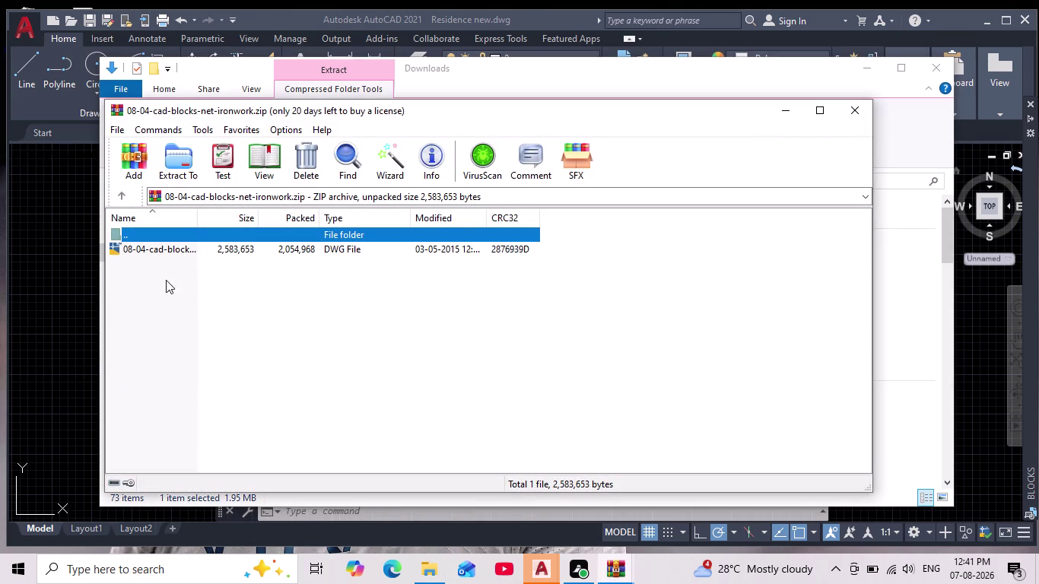
click(177, 248)
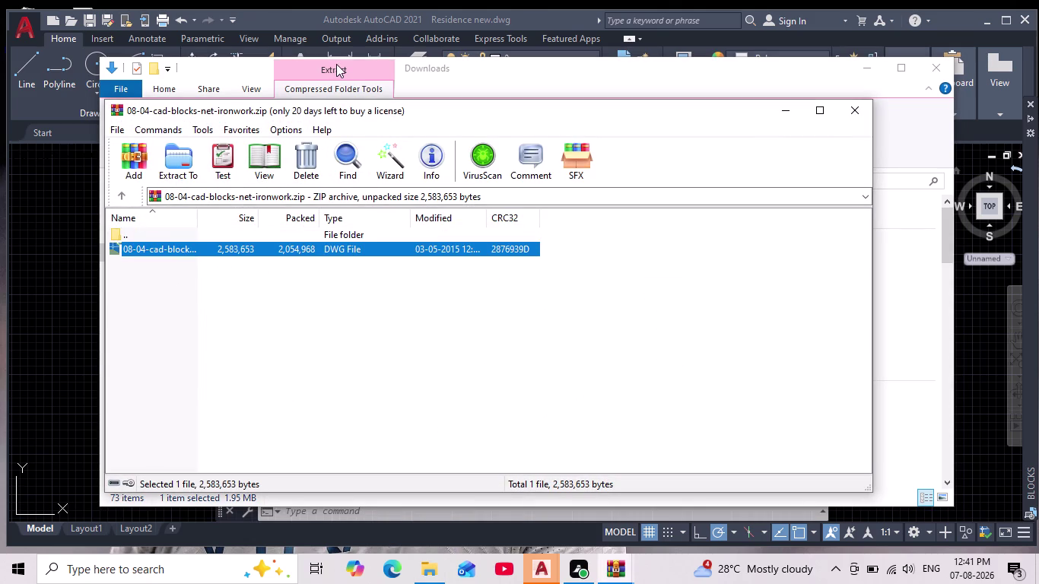
click(339, 229)
click(340, 250)
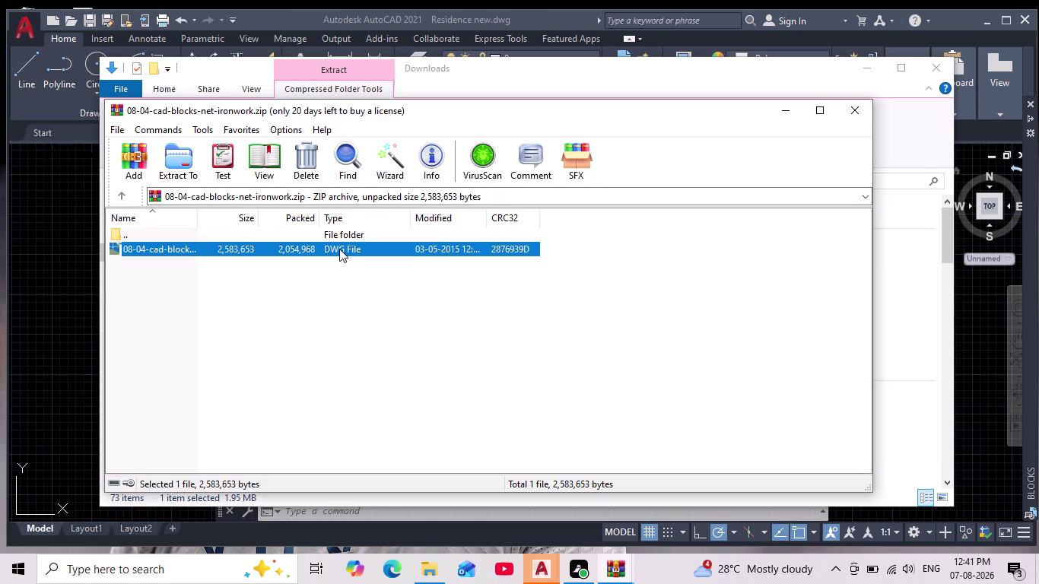